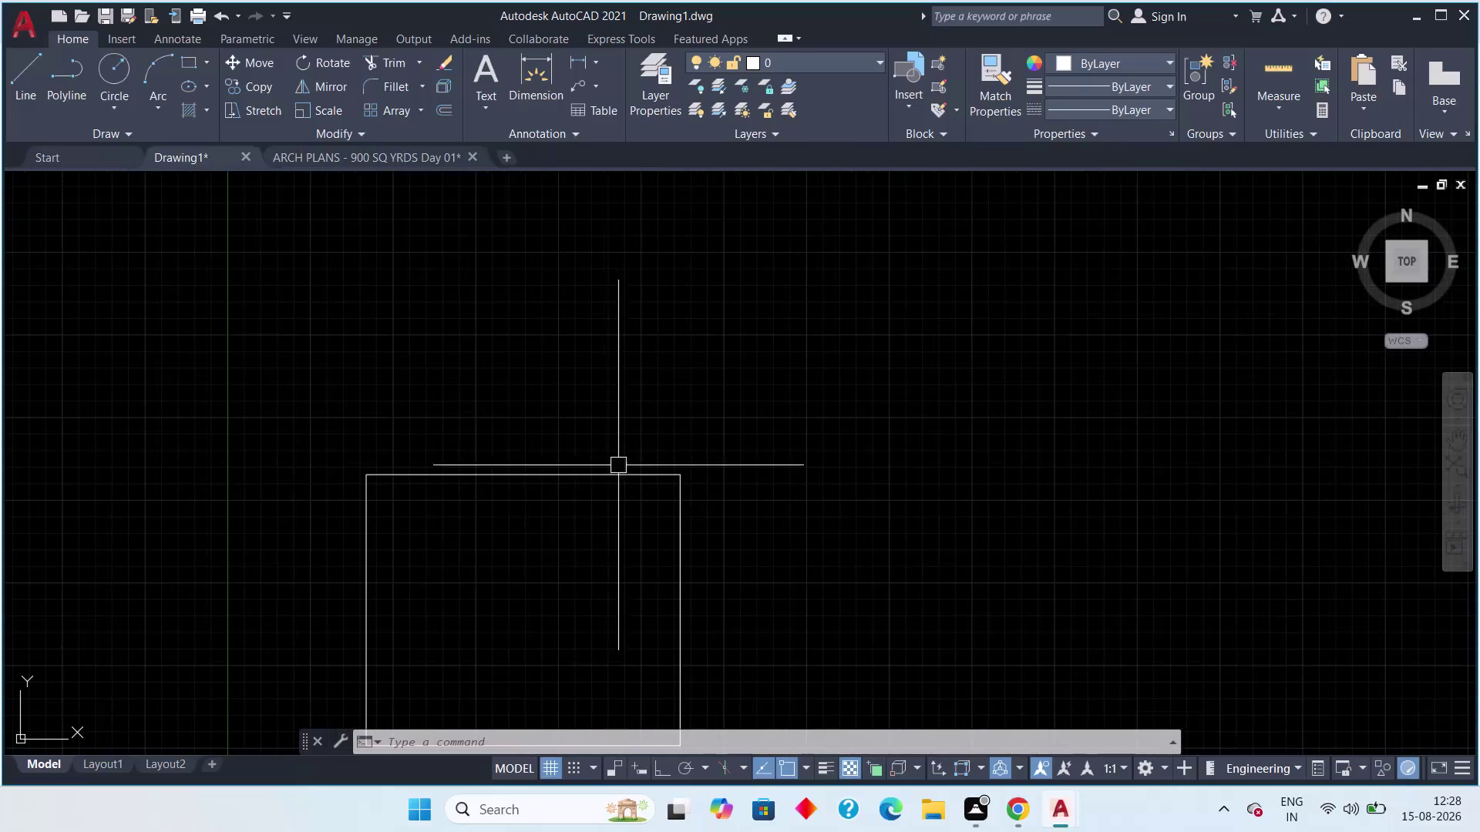
Review the cellar floor parking plan, panning over the row of parking bays.
click(333, 158)
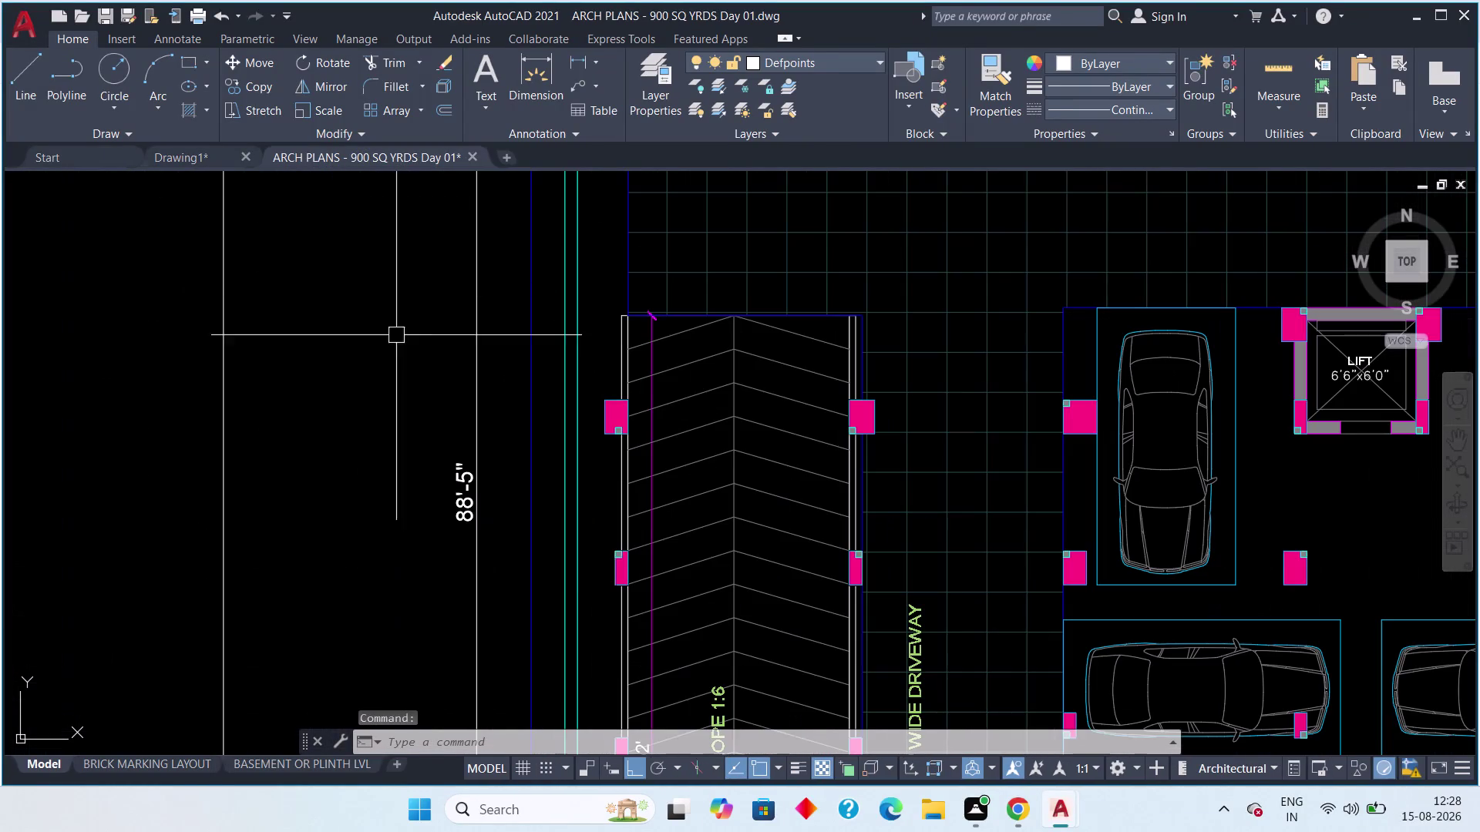
scroll(down, 3)
middle_drag(625, 339, 492, 428)
scroll(up, 3)
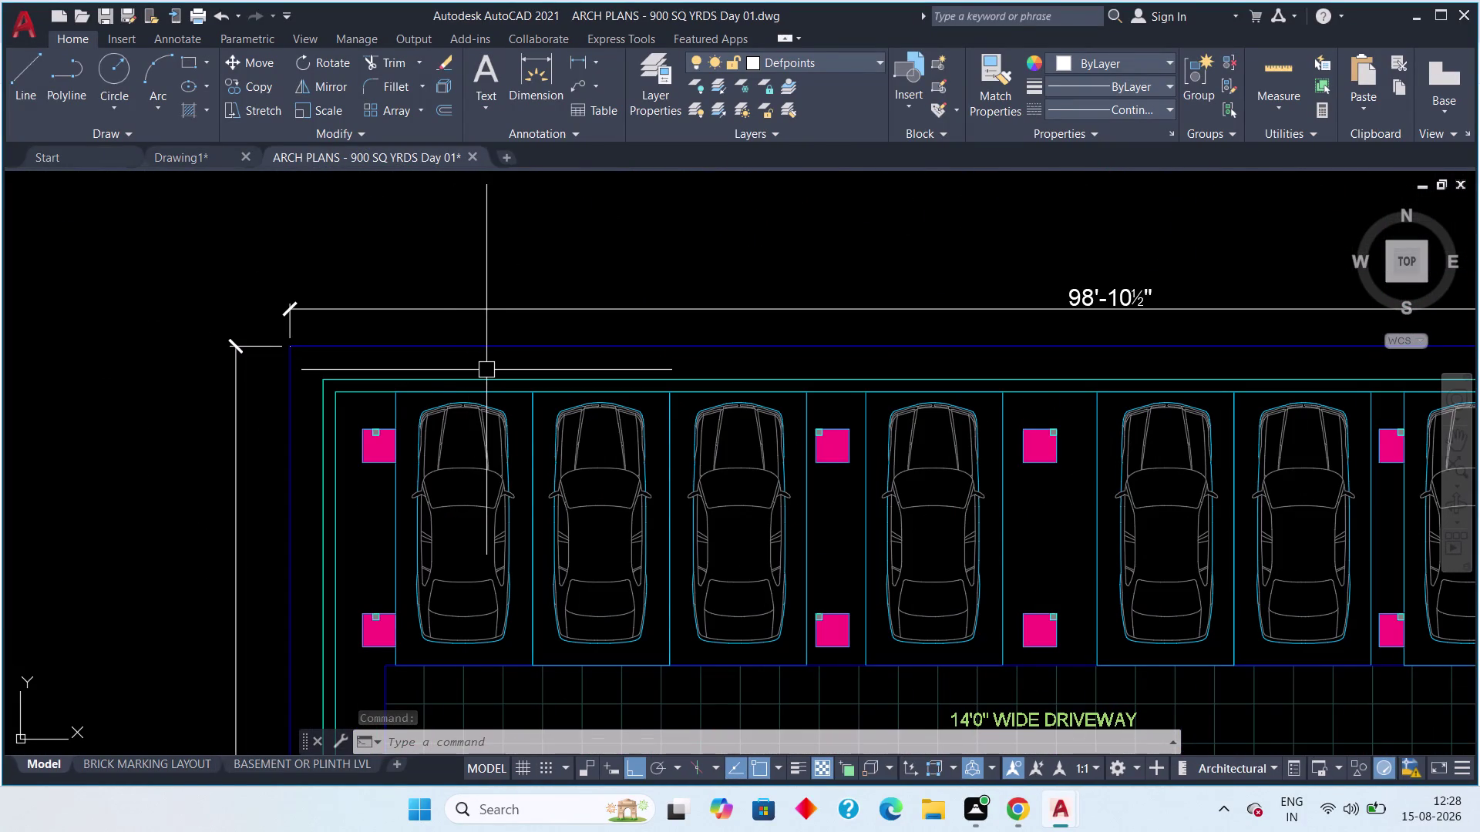
scroll(down, 3)
middle_drag(504, 583, 437, 278)
scroll(down, 3)
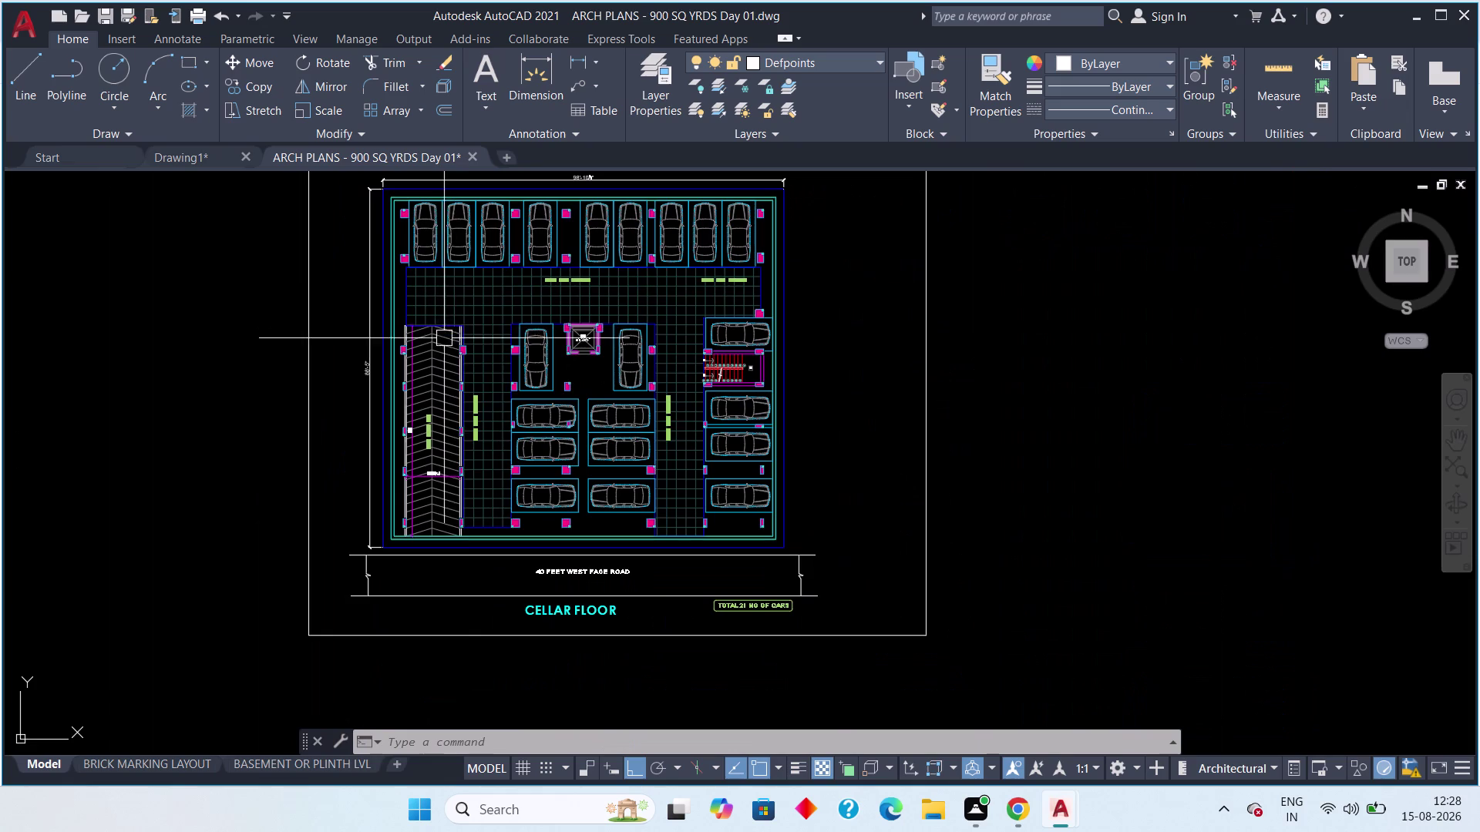
scroll(up, 3)
scroll(down, 3)
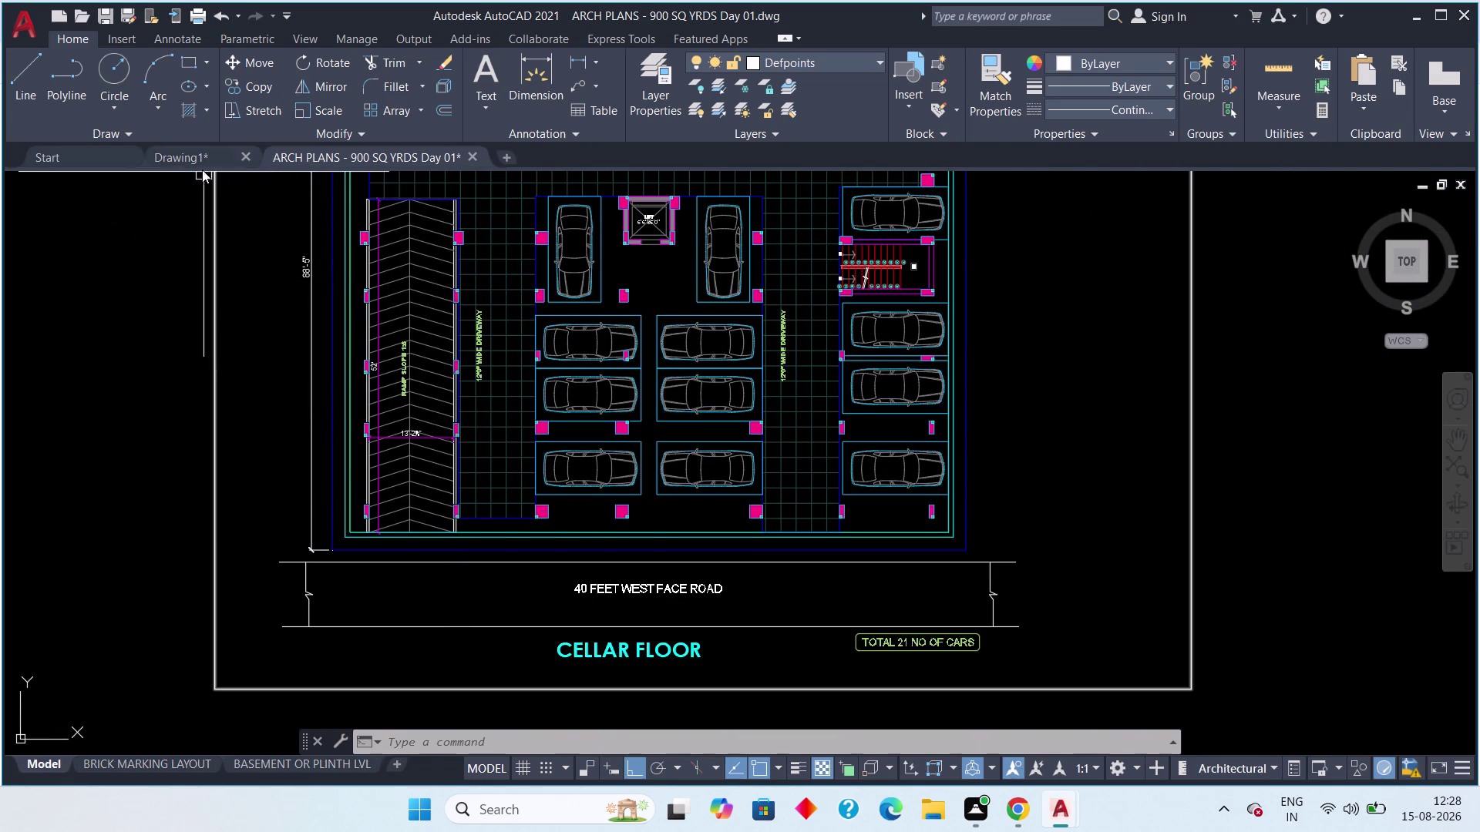
click(197, 161)
Offset the Drawing1 rectangle 9" inward with OF to form the double-line outline.
scroll(up, 3)
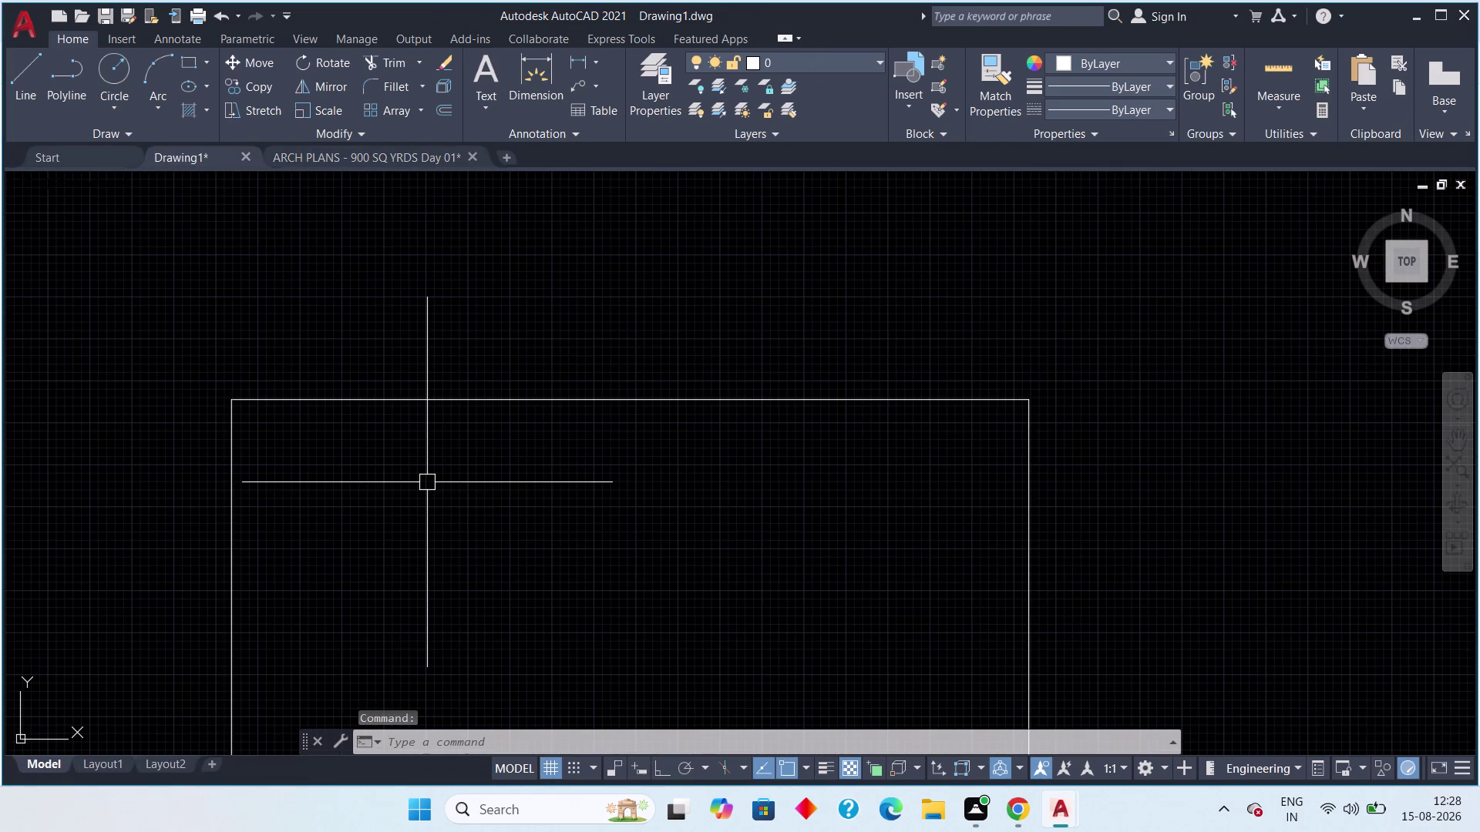
key(Escape)
text(of)
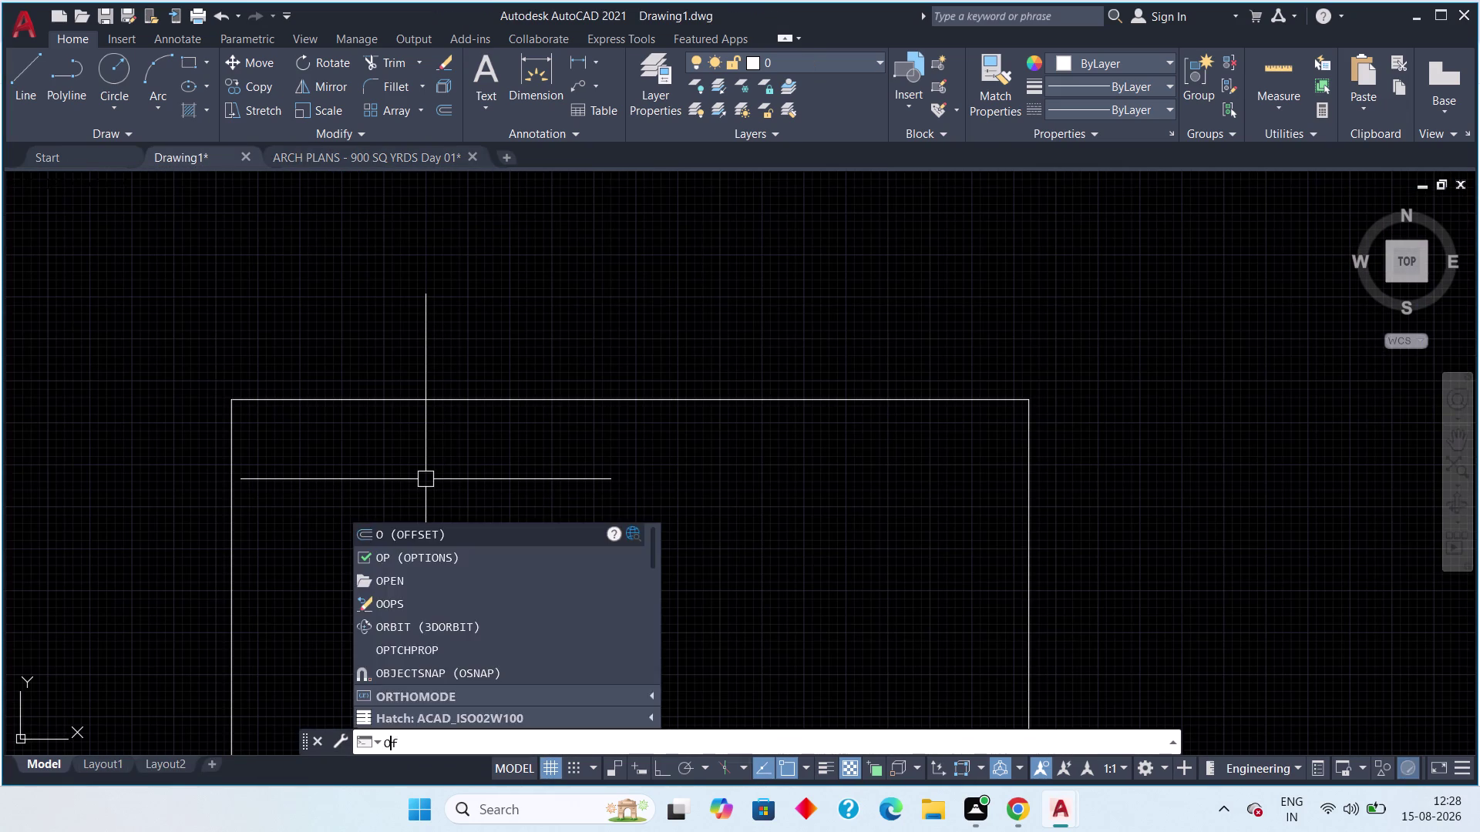
key(space)
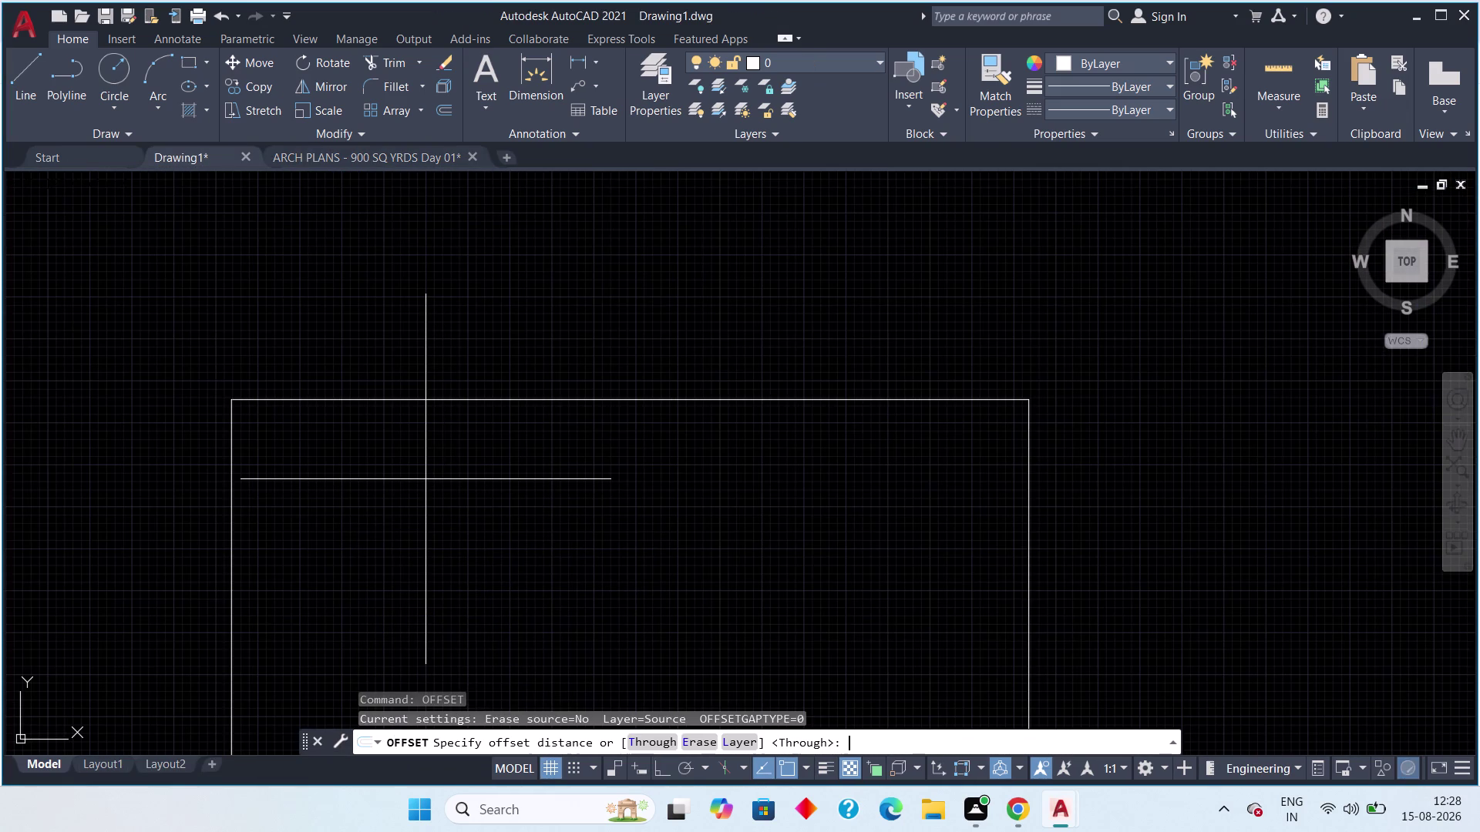
key(9)
text(")
key(space)
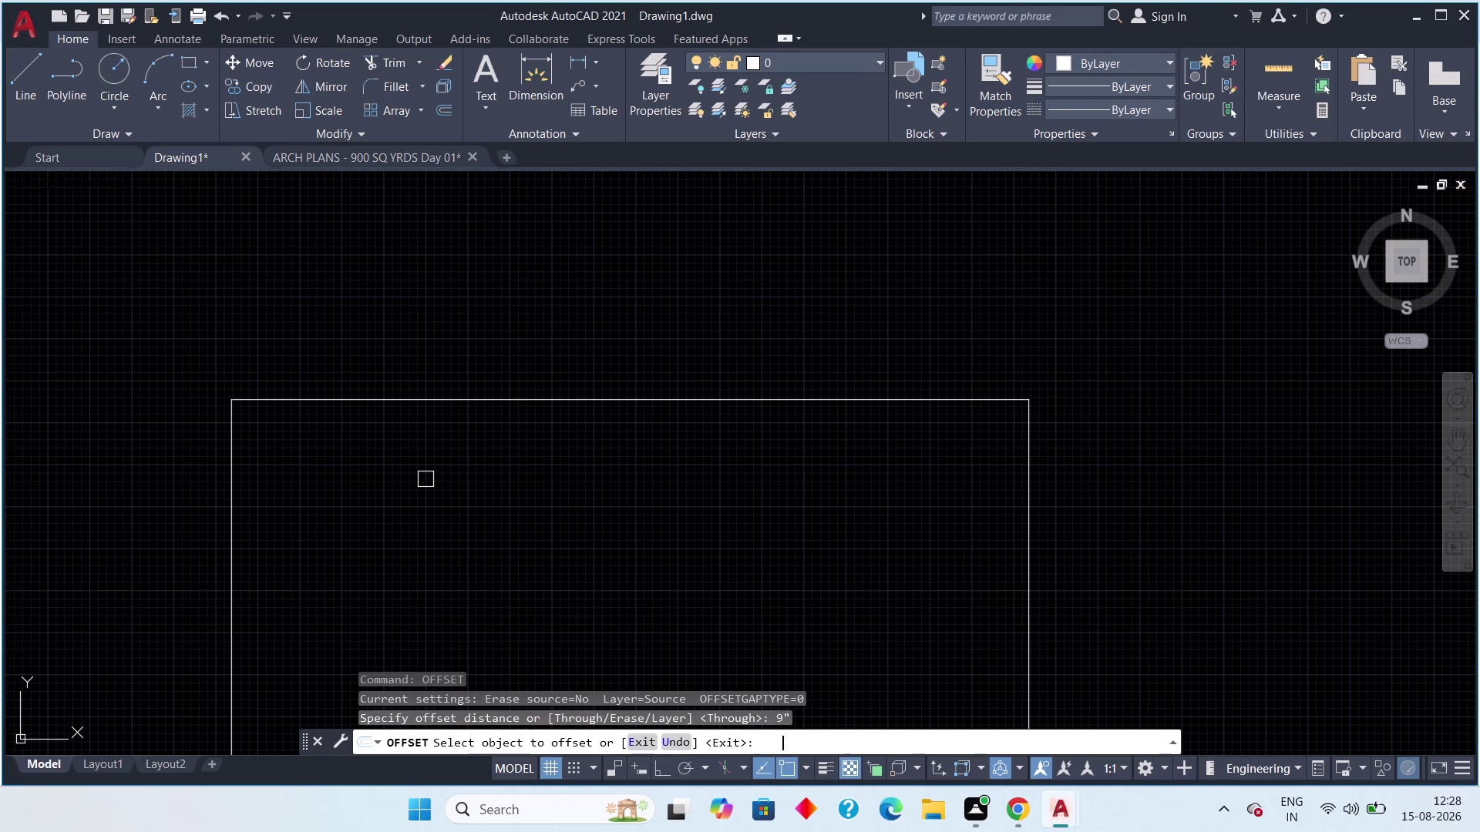
drag(457, 402, 462, 424)
drag(471, 485, 473, 495)
key(Escape)
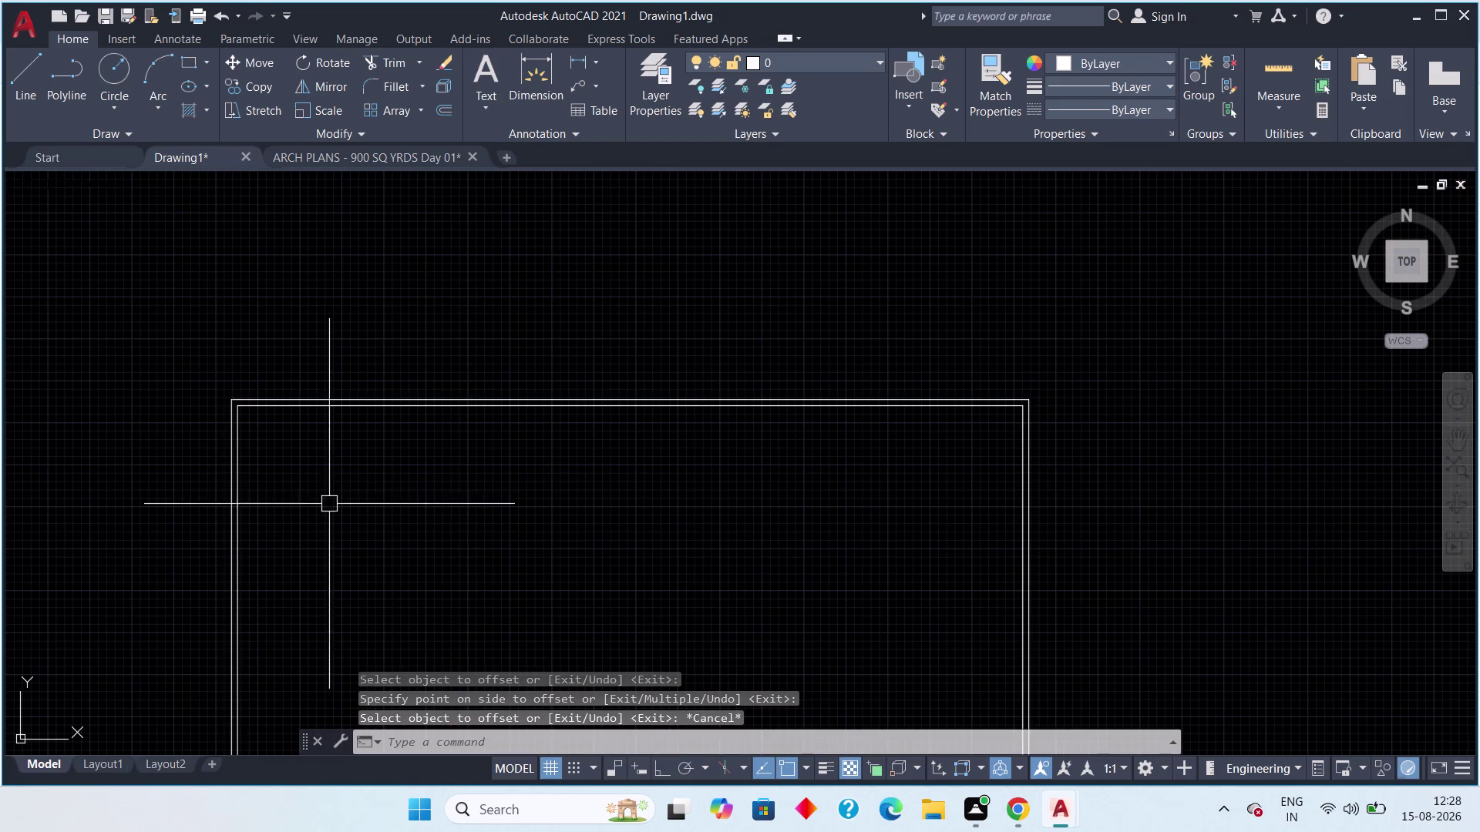
scroll(up, 3)
middle_drag(318, 496, 302, 435)
scroll(down, 3)
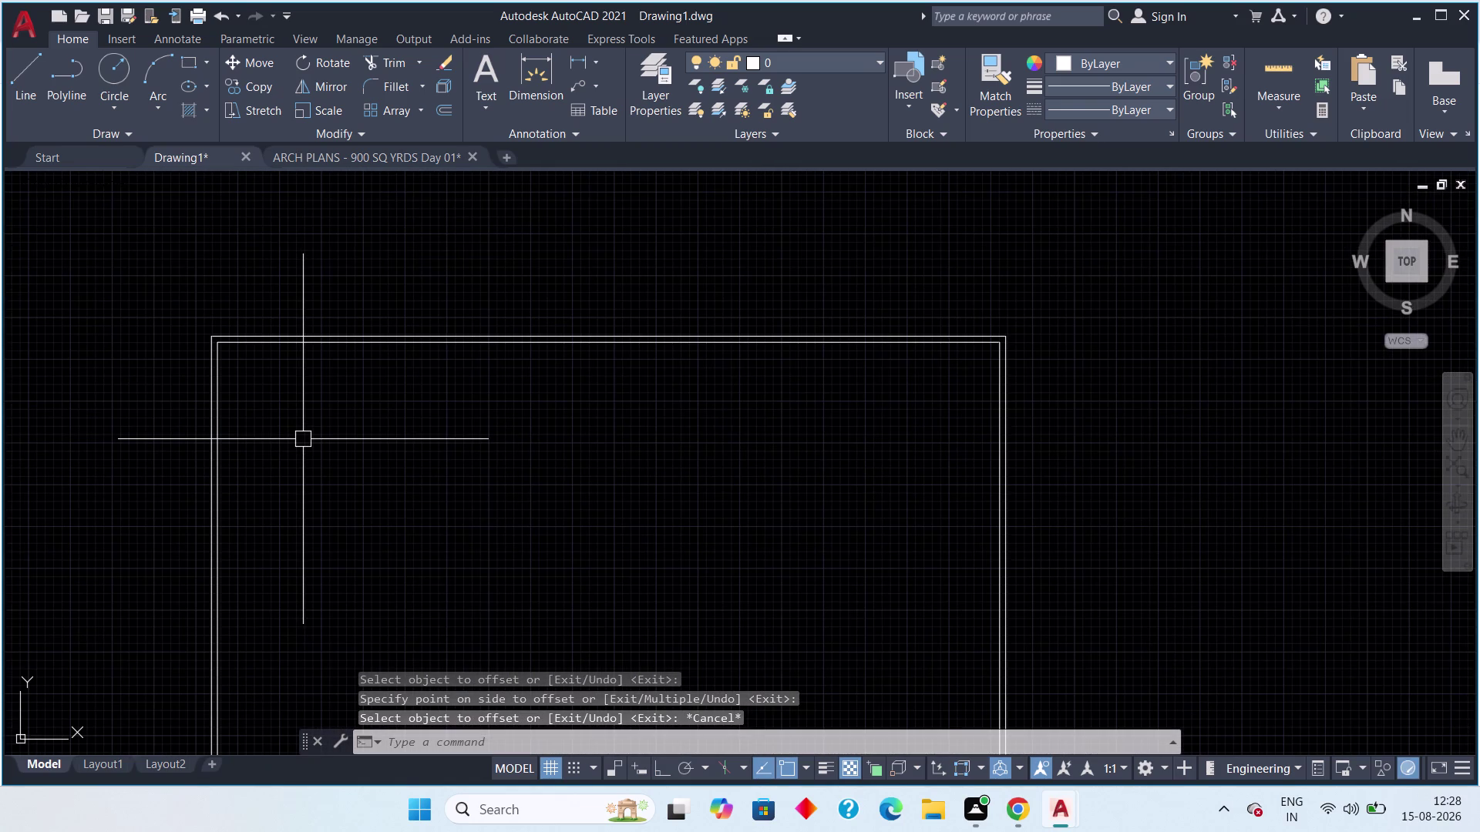